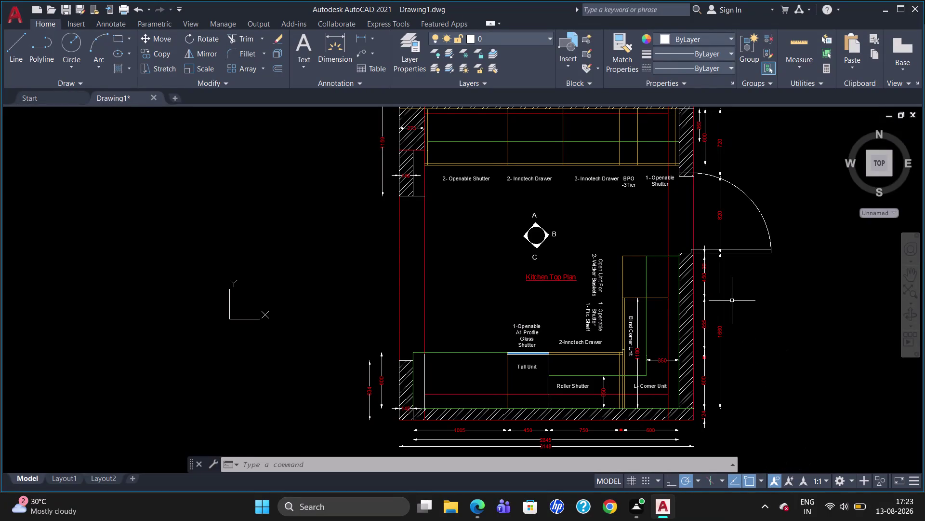
Scale the right-wall door swing up from its hinge so it overshoots the opening.
text(sc)
key(Return)
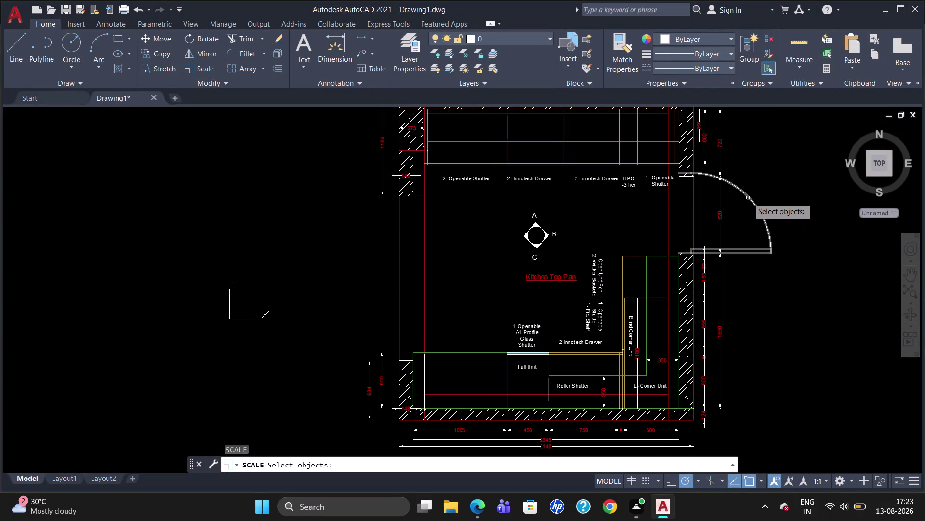
click(748, 197)
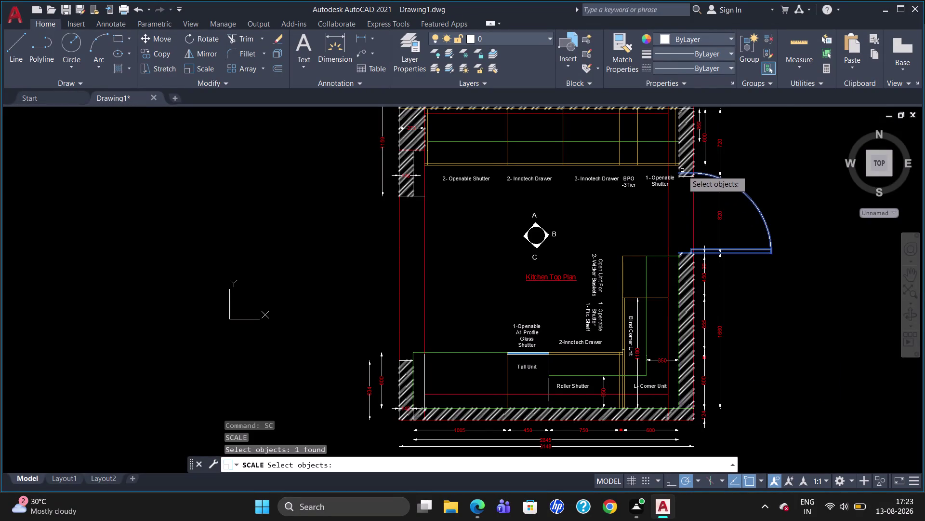
key(Return)
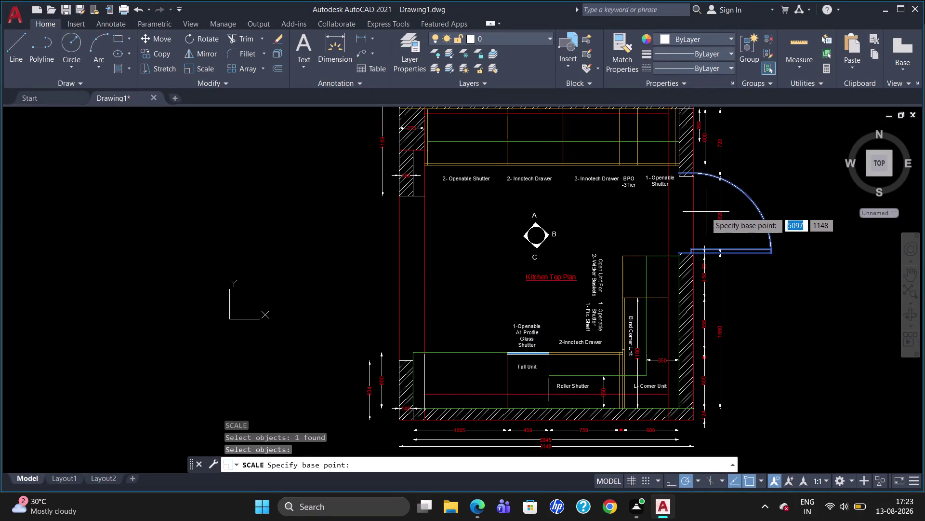
click(679, 173)
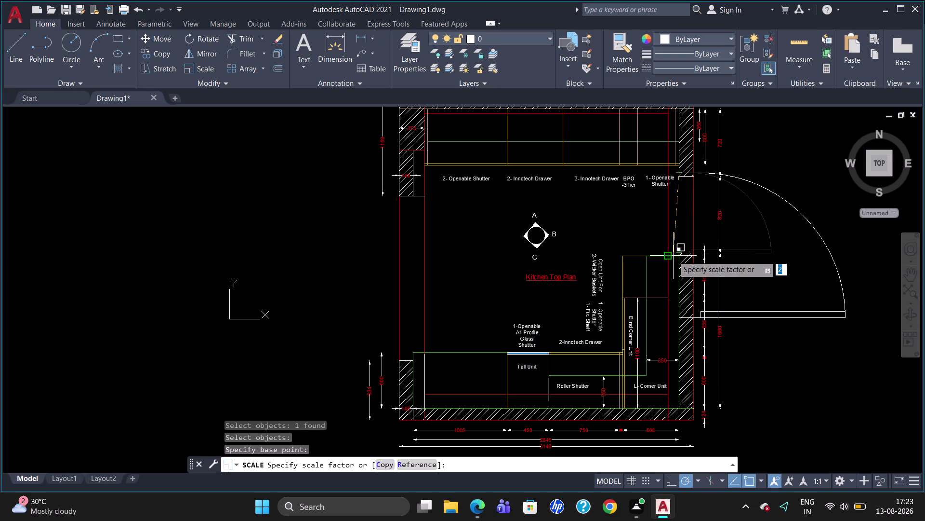
click(679, 251)
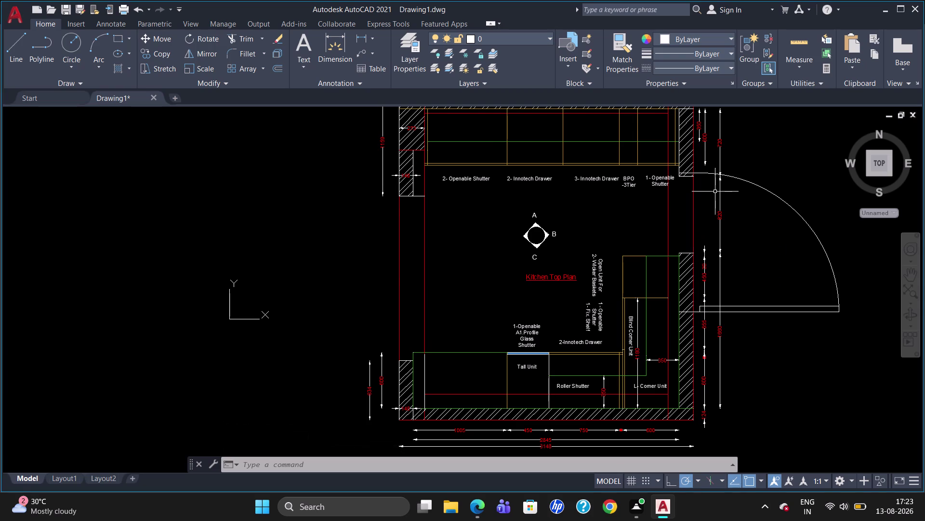
Rescale the door swing from its hinge by an 820 reference length to the opening.
text(sc)
key(Return)
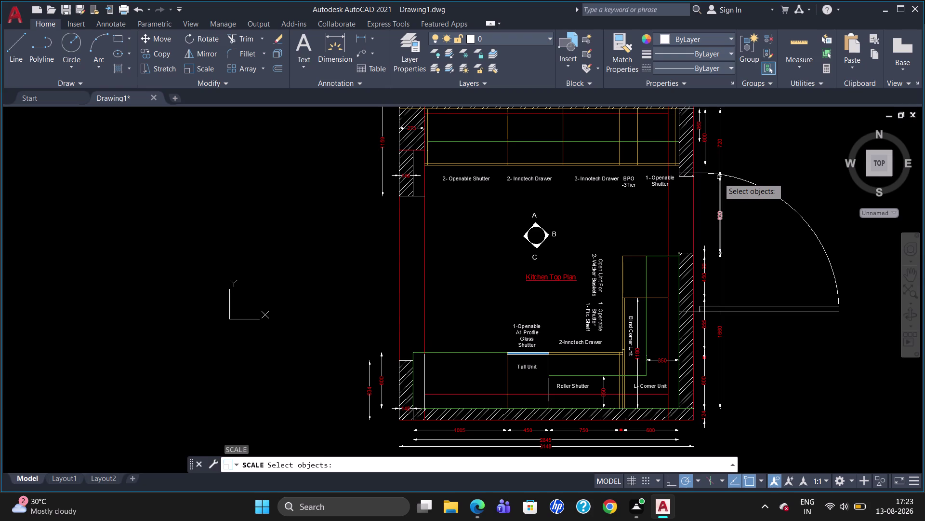
click(716, 174)
key(Return)
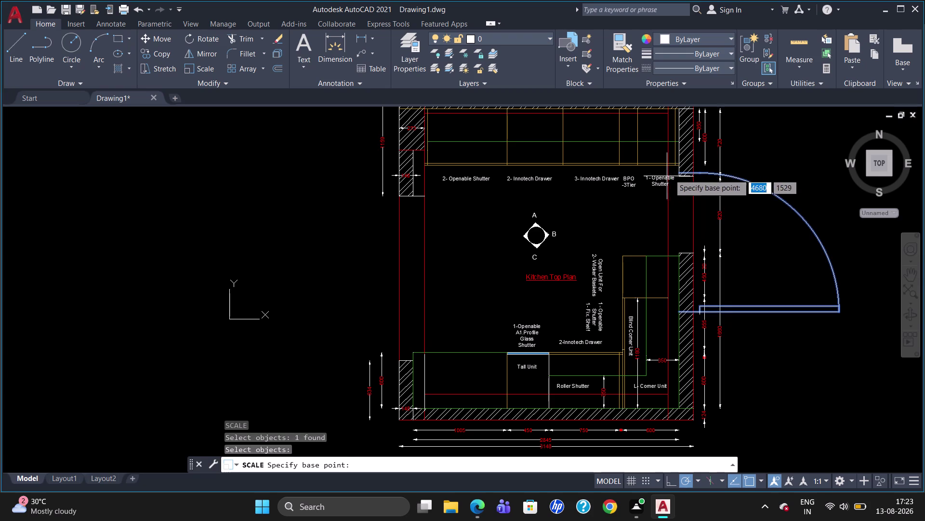
click(678, 171)
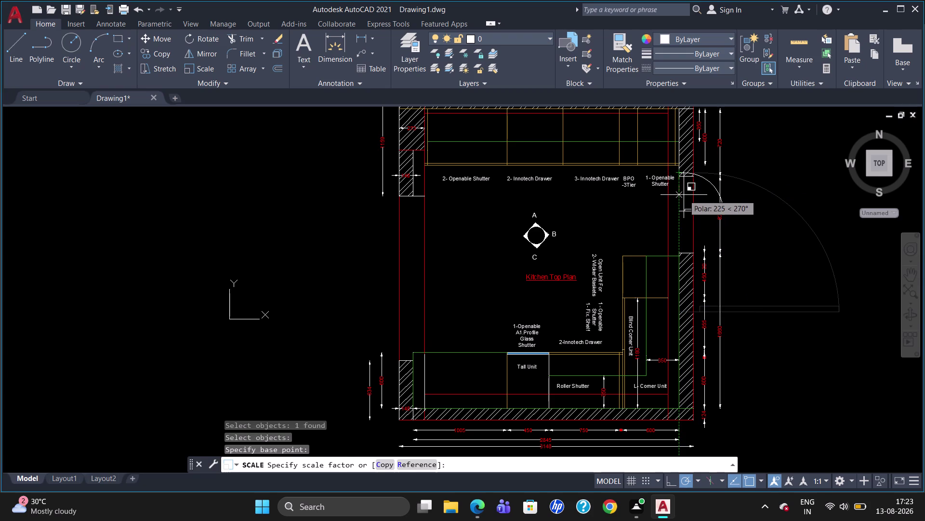
key(r)
key(Return)
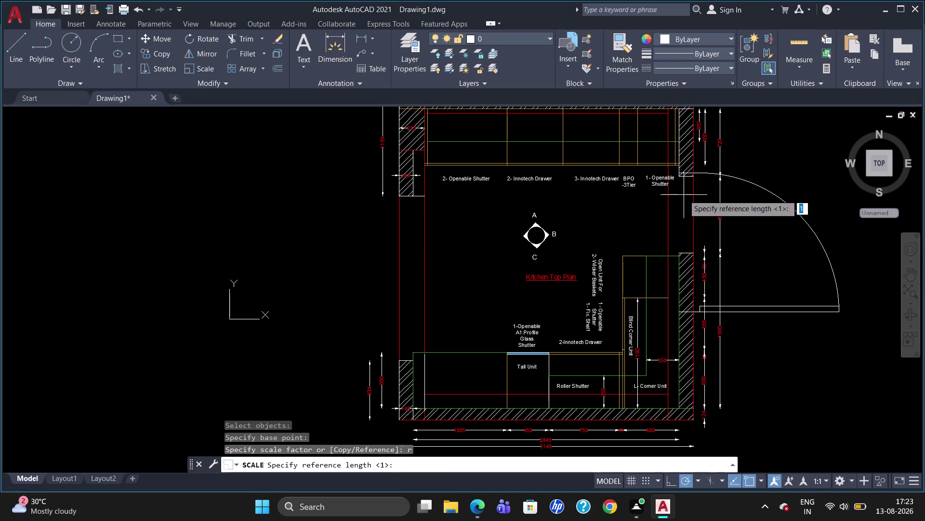
text(82)
text(0)
key(Return)
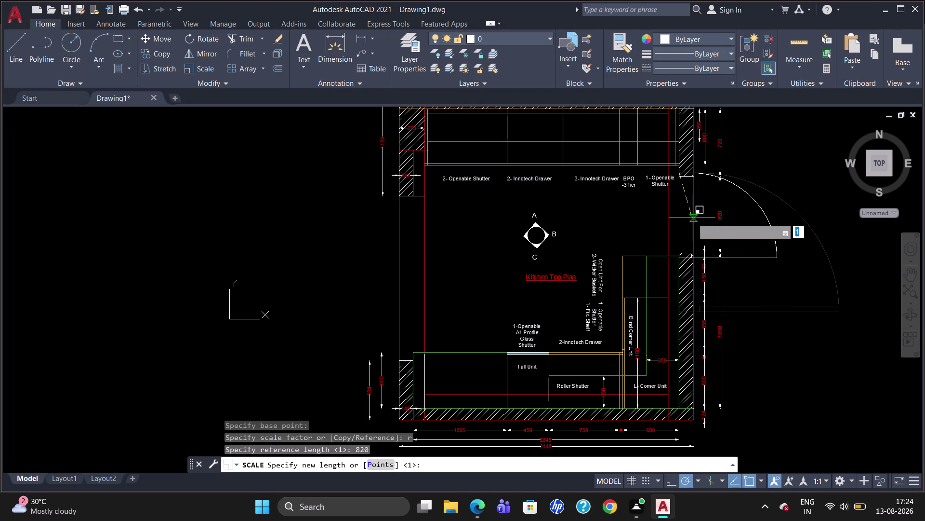
click(691, 215)
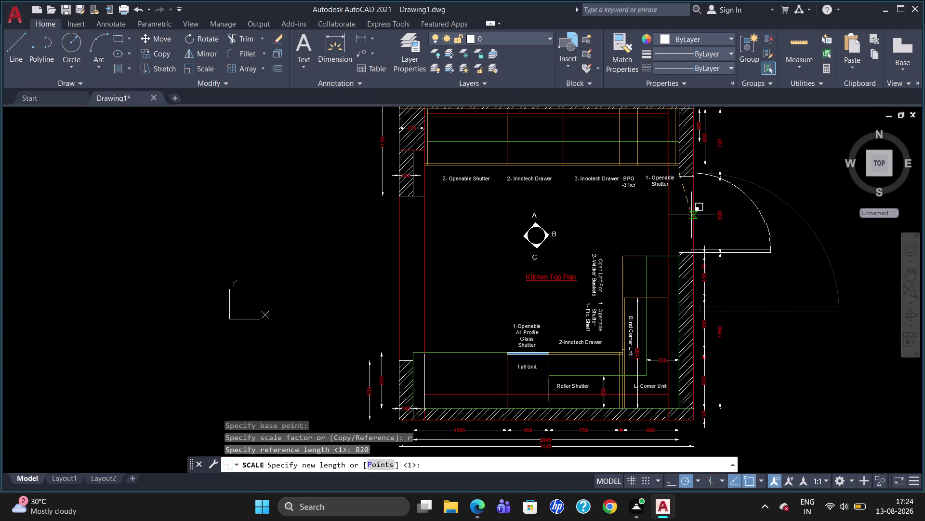
key(Escape)
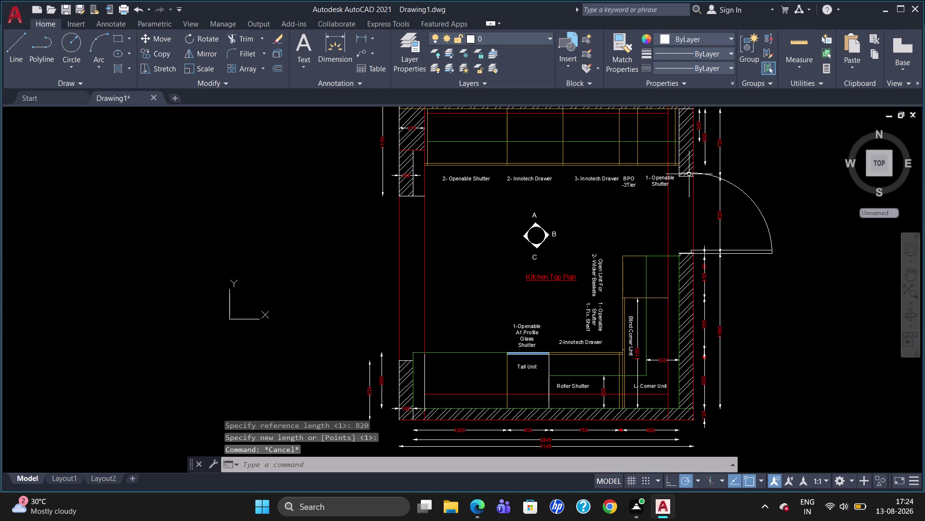
scroll(up, 3)
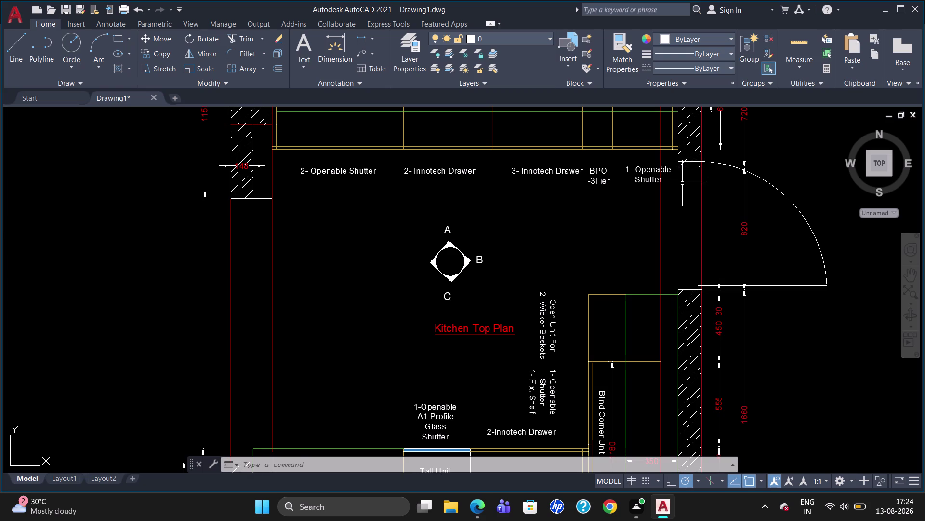
Add a 38 linear dimension at the door hinge on the wall edge.
scroll(up, 3)
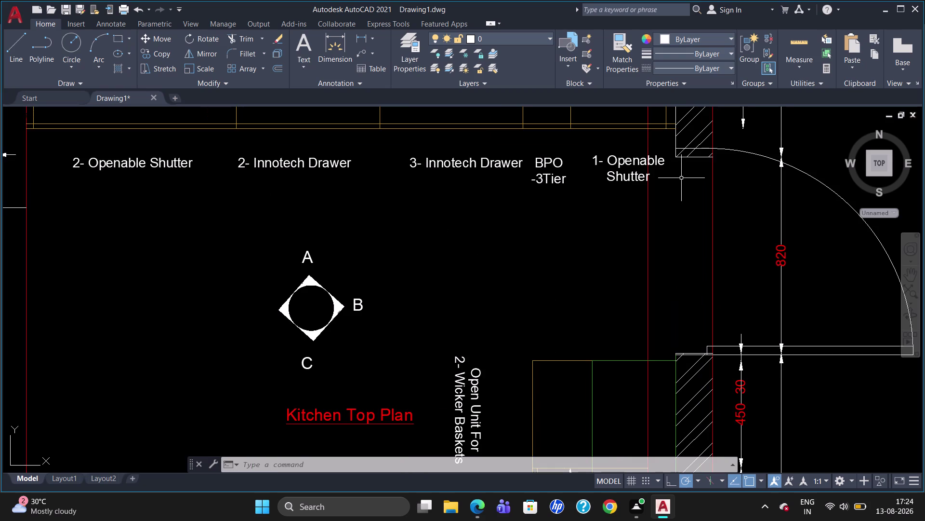
text(dli)
key(Return)
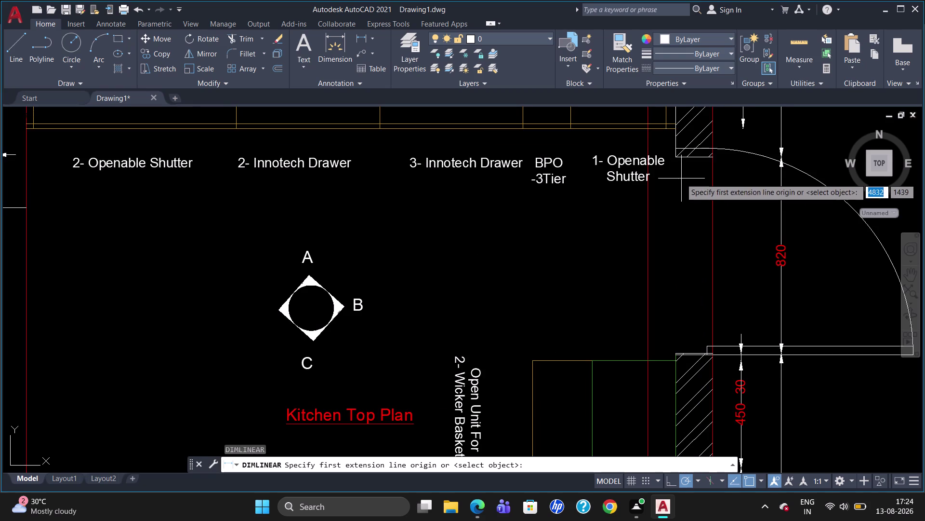
click(677, 147)
click(678, 157)
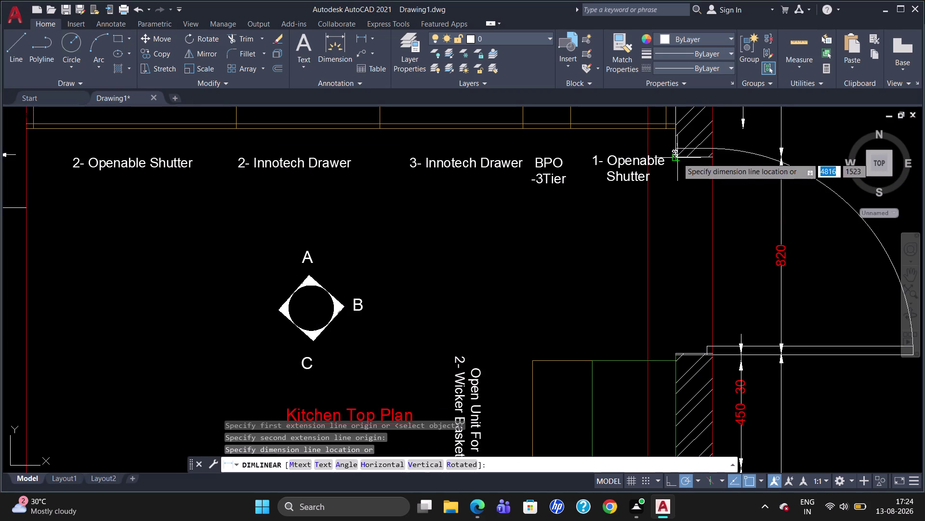
click(676, 158)
click(672, 156)
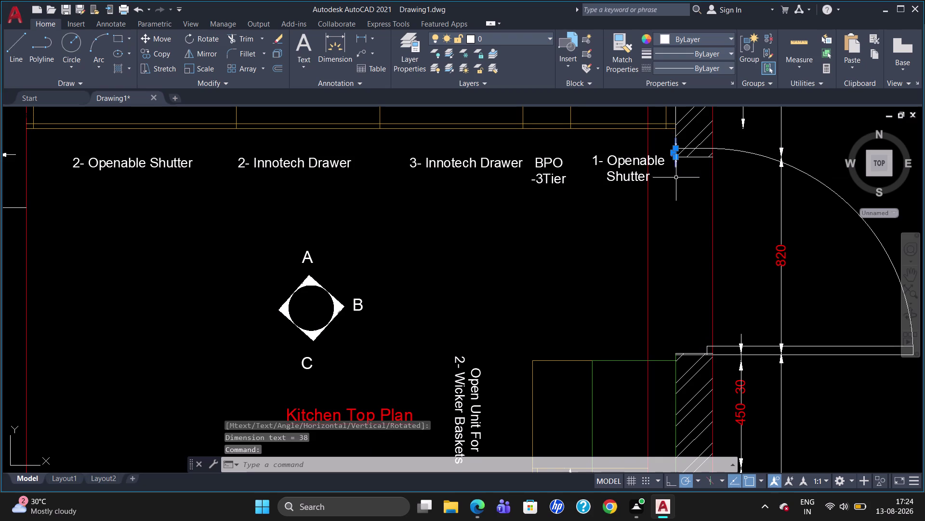
key(Delete)
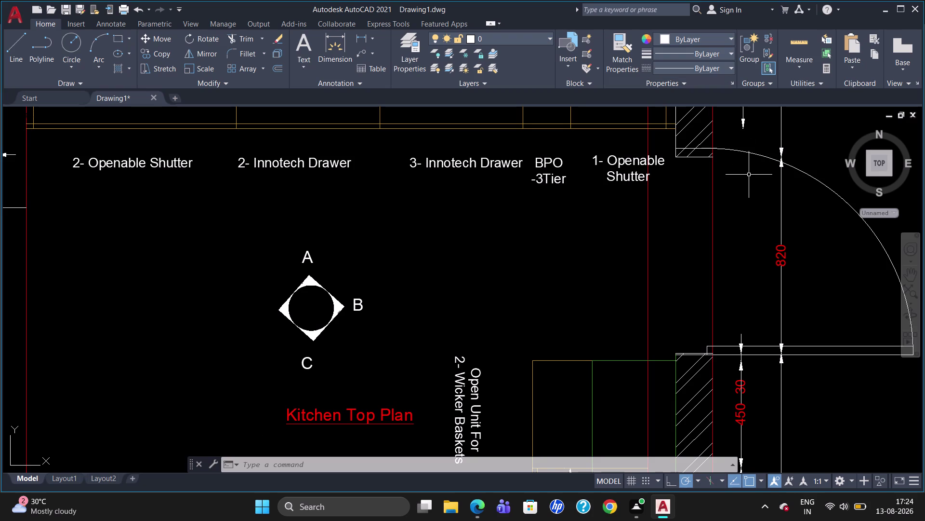
text(sc)
key(Return)
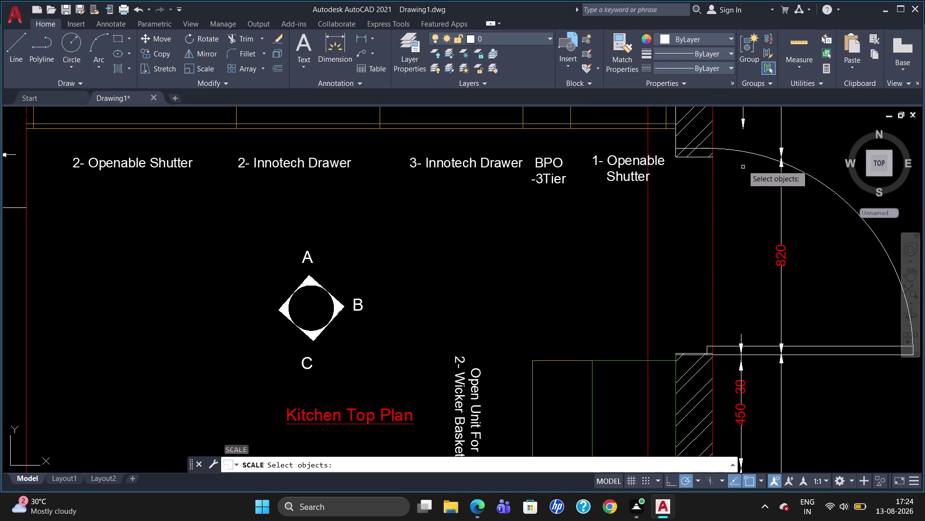
click(742, 149)
key(Return)
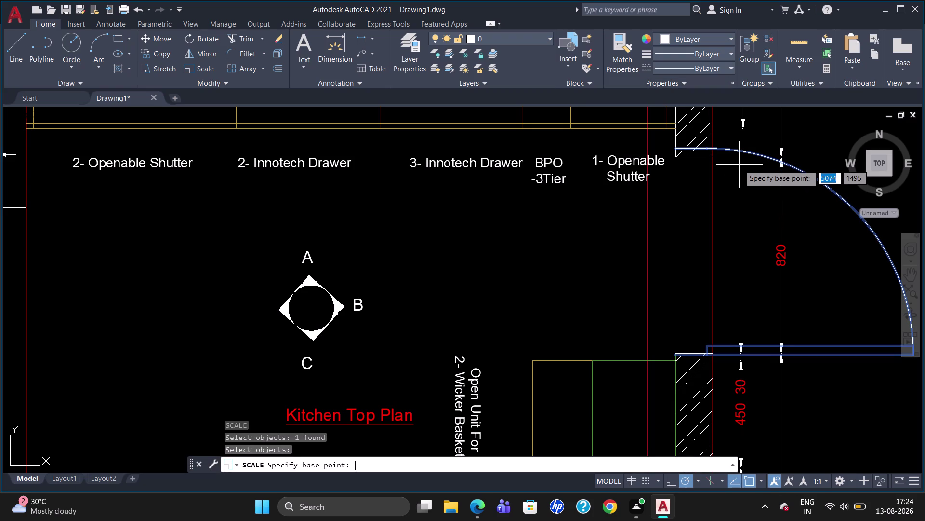
click(680, 147)
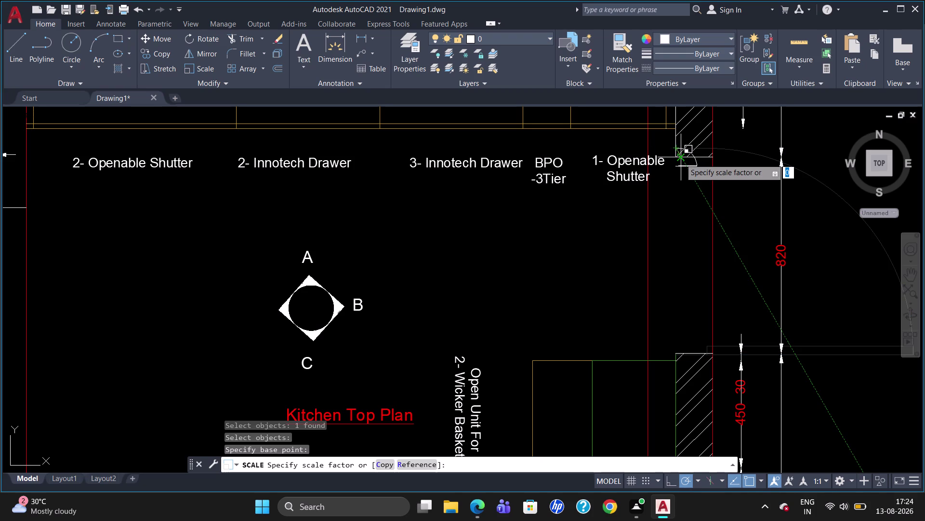
key(r)
key(Return)
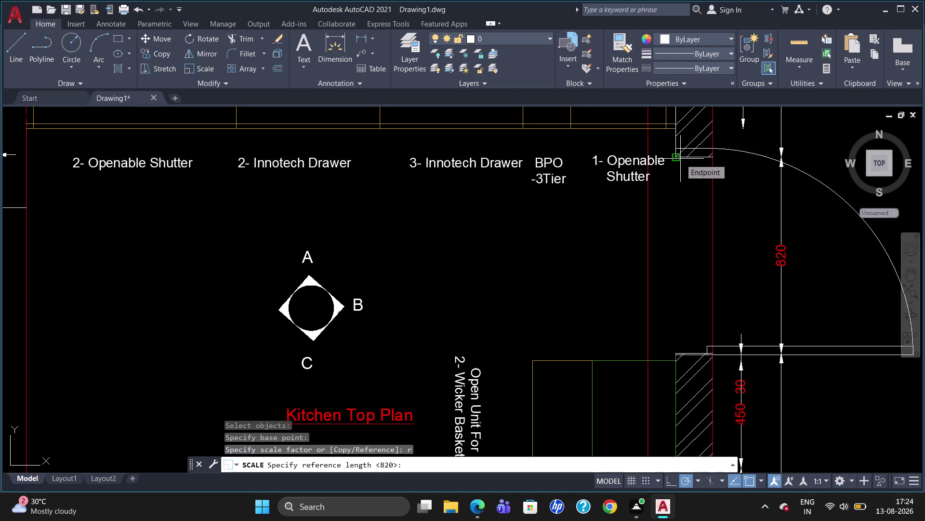
text(782)
key(Return)
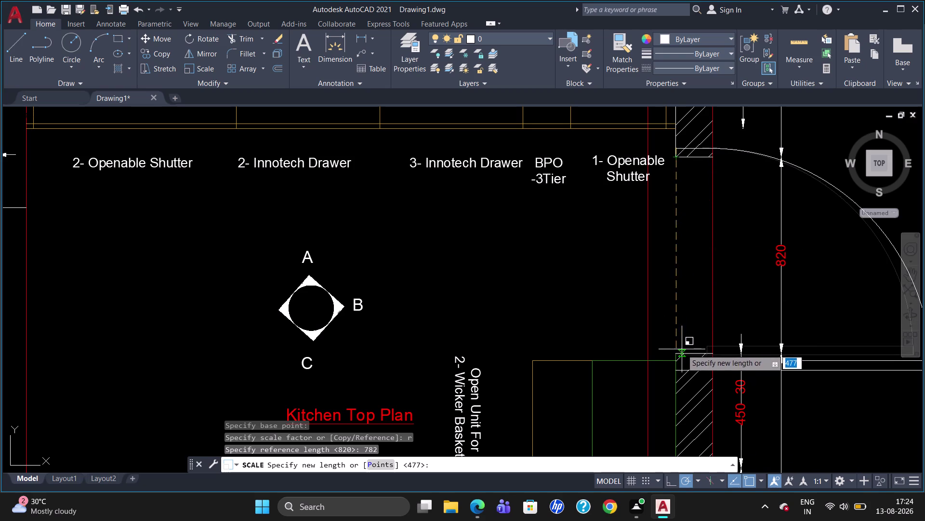
click(679, 333)
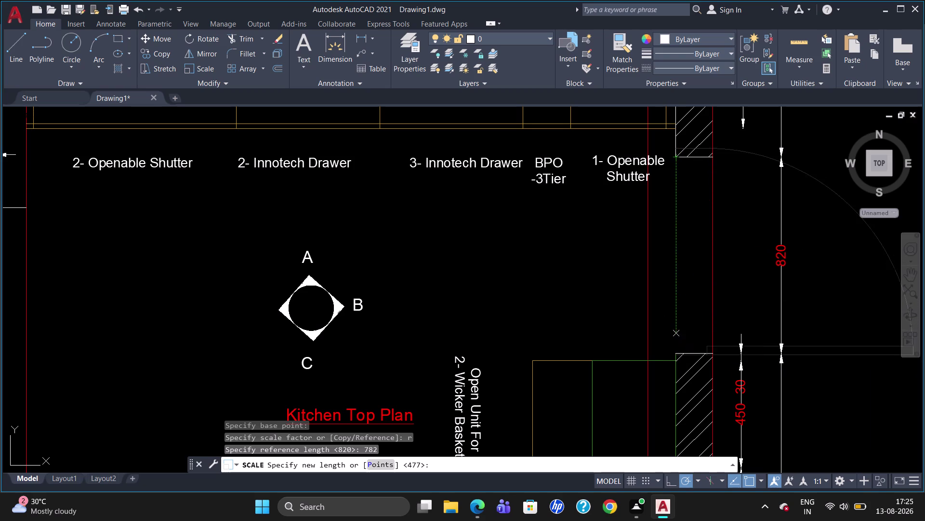
key(Escape)
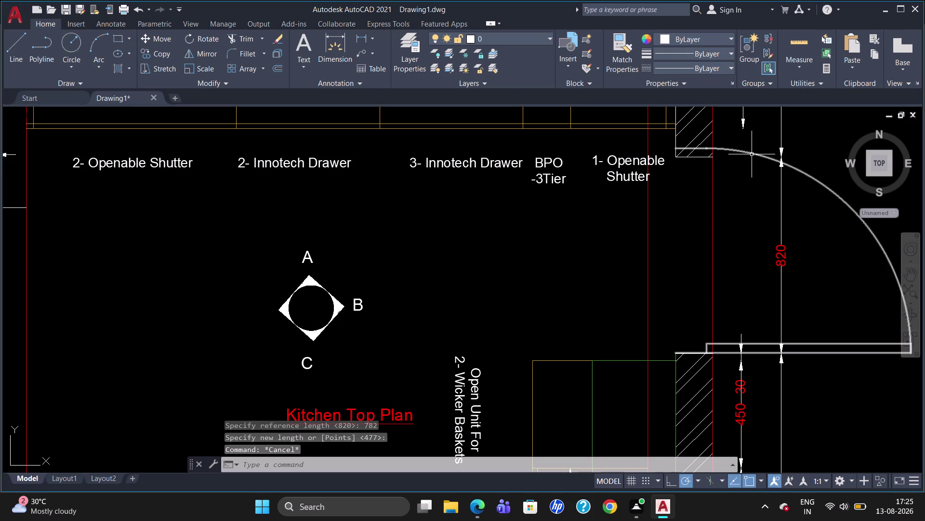
text(sc)
key(Return)
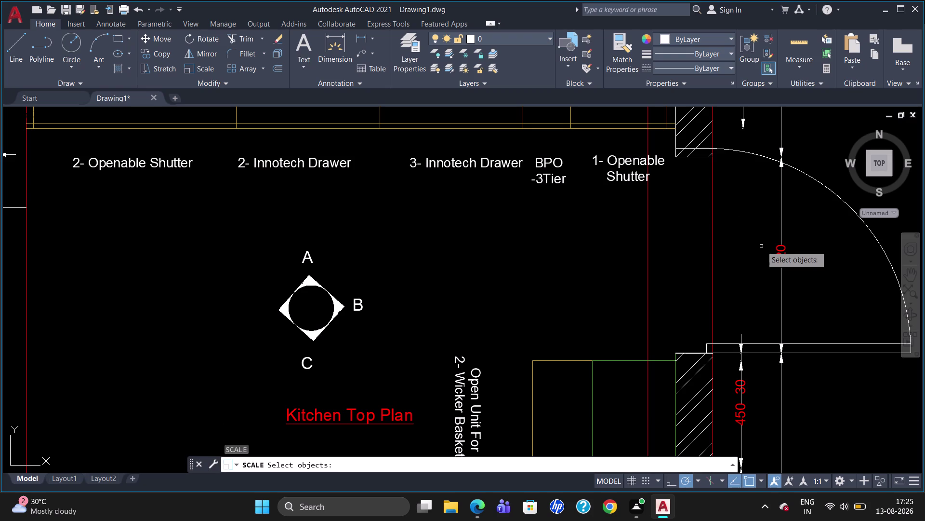
click(725, 147)
click(724, 149)
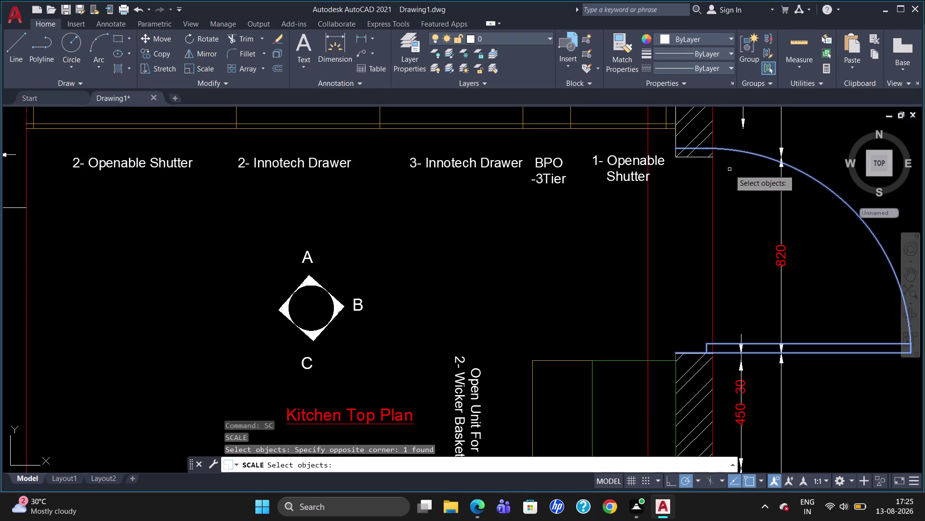
key(Return)
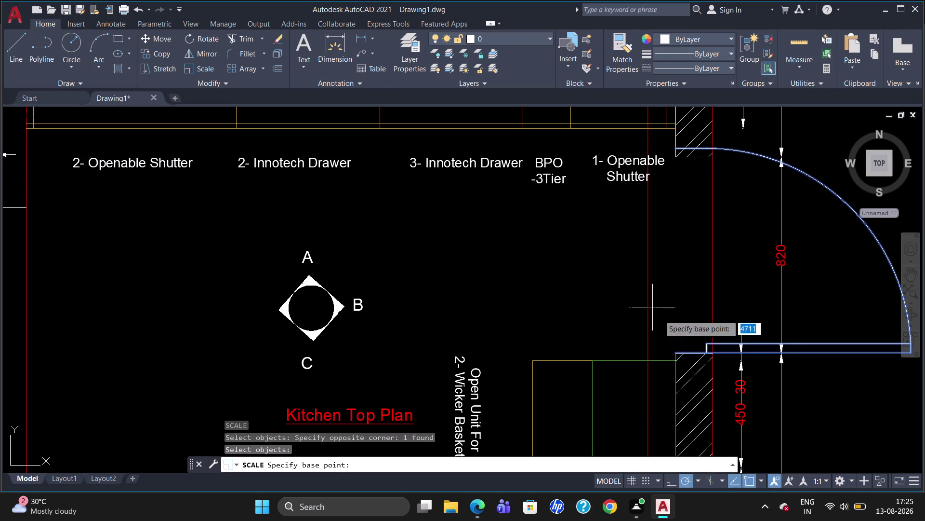
click(678, 352)
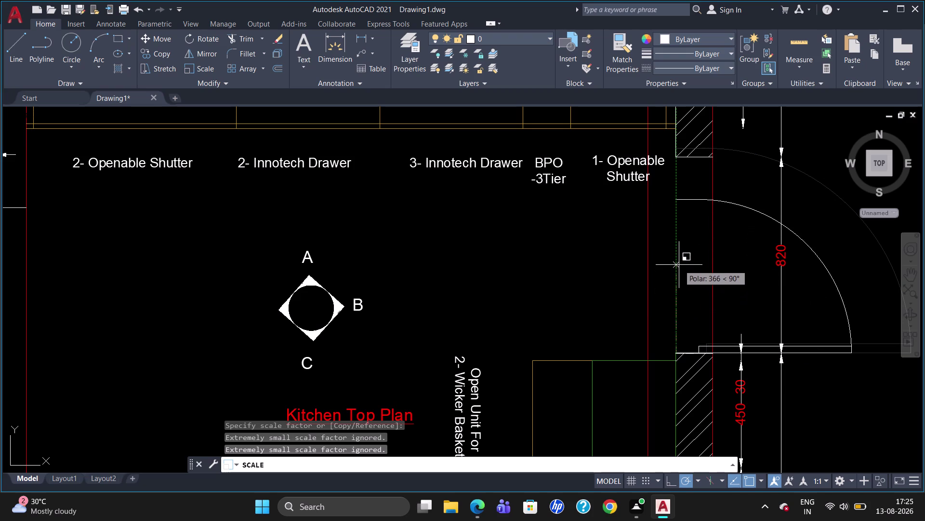
click(671, 241)
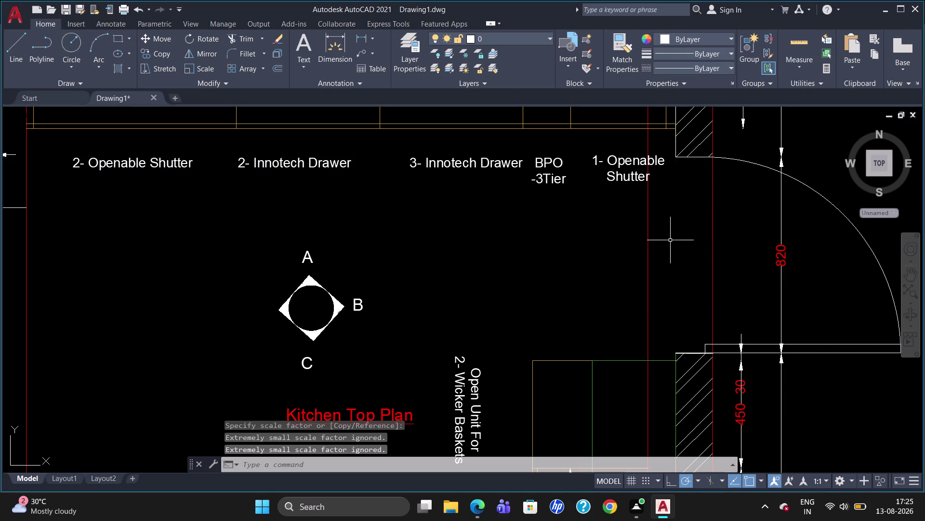
key(Escape)
scroll(down, 3)
scroll(up, 3)
scroll(down, 3)
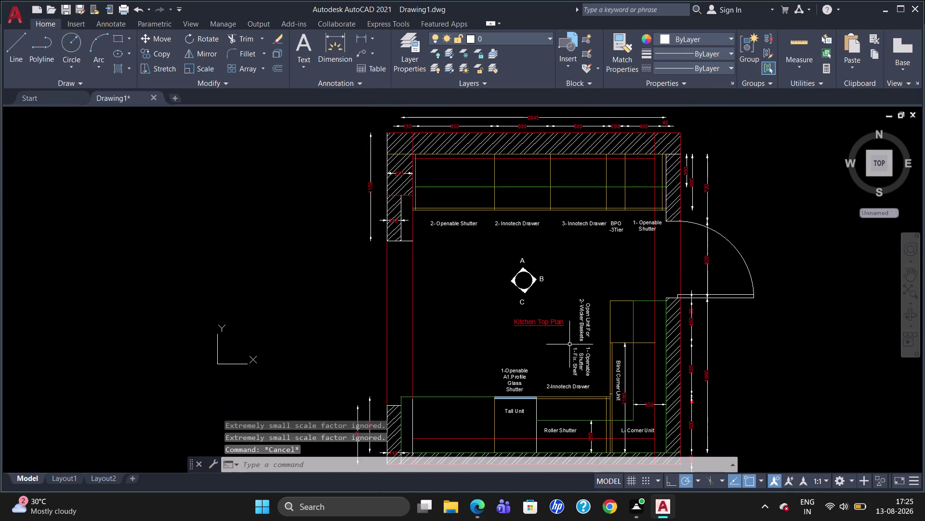
scroll(up, 3)
scroll(down, 3)
scroll(down, 3)
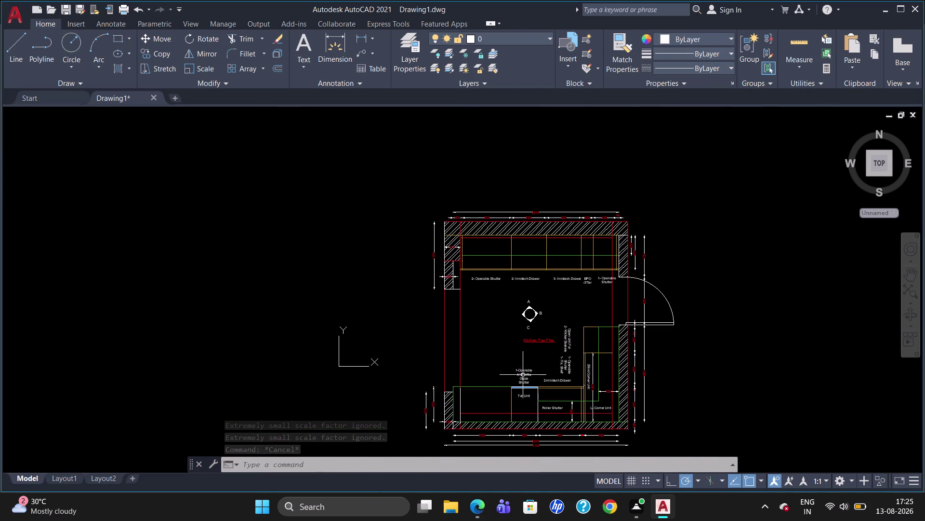
scroll(up, 3)
scroll(down, 3)
scroll(up, 3)
scroll(down, 3)
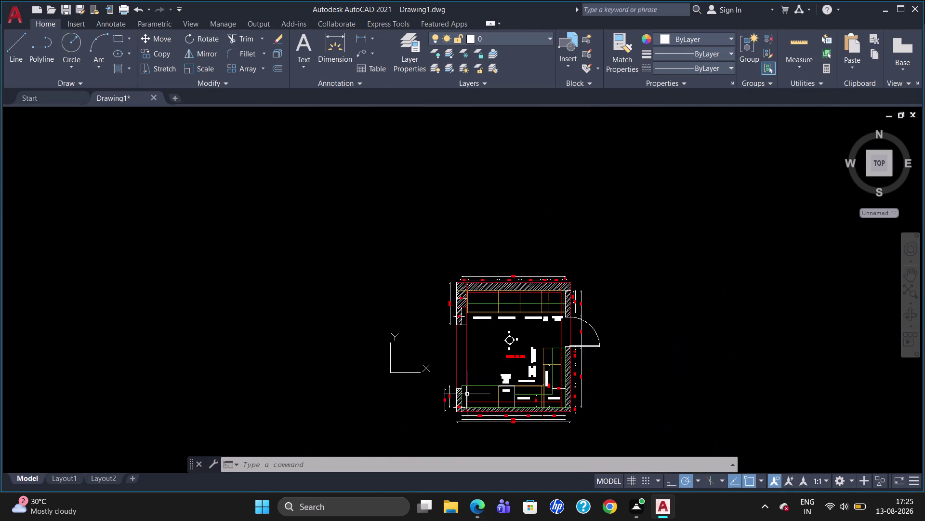
scroll(up, 3)
scroll(down, 3)
scroll(up, 3)
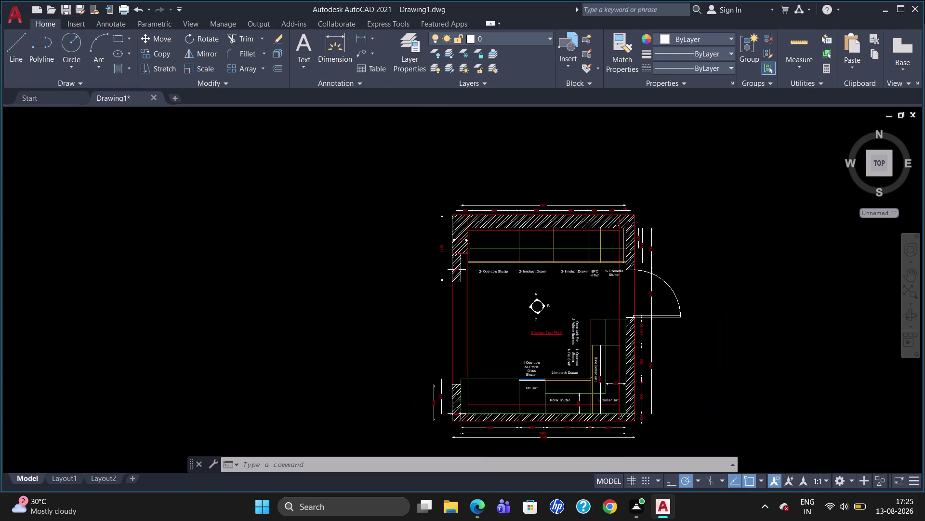
scroll(down, 3)
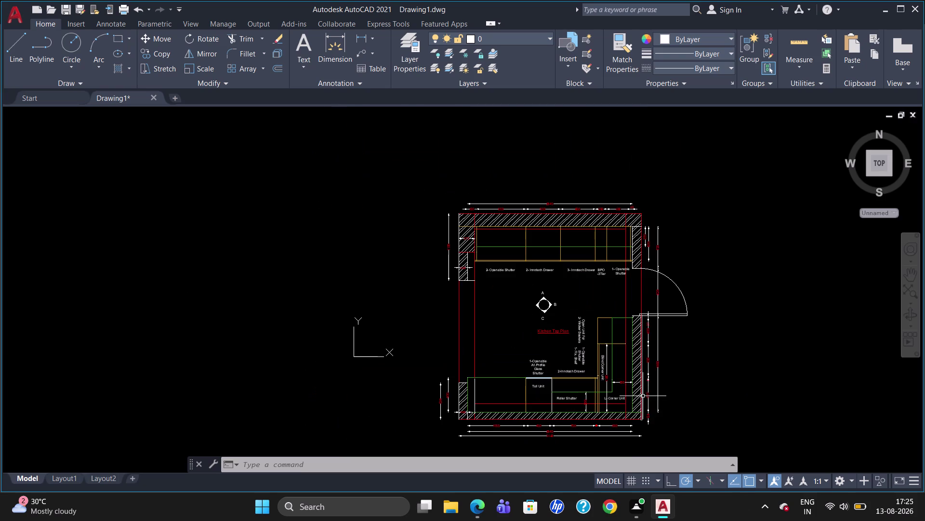
scroll(up, 3)
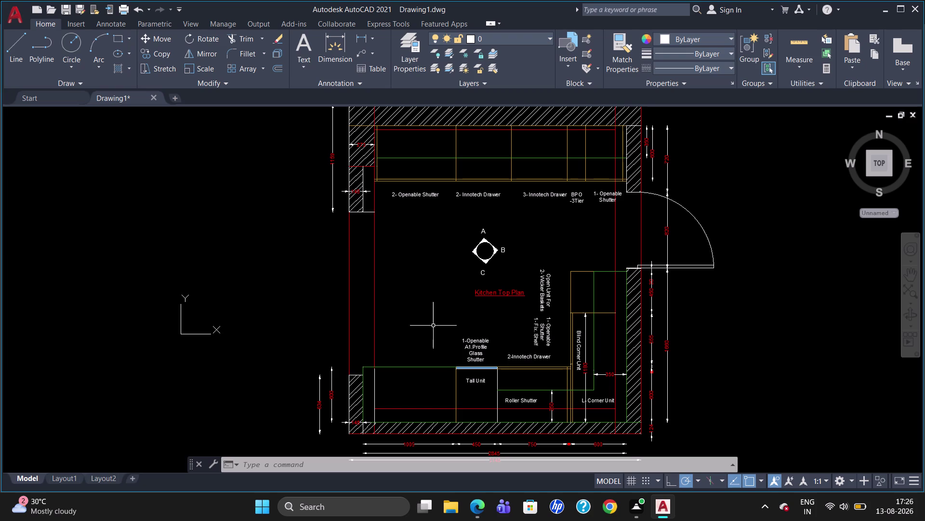
click(375, 393)
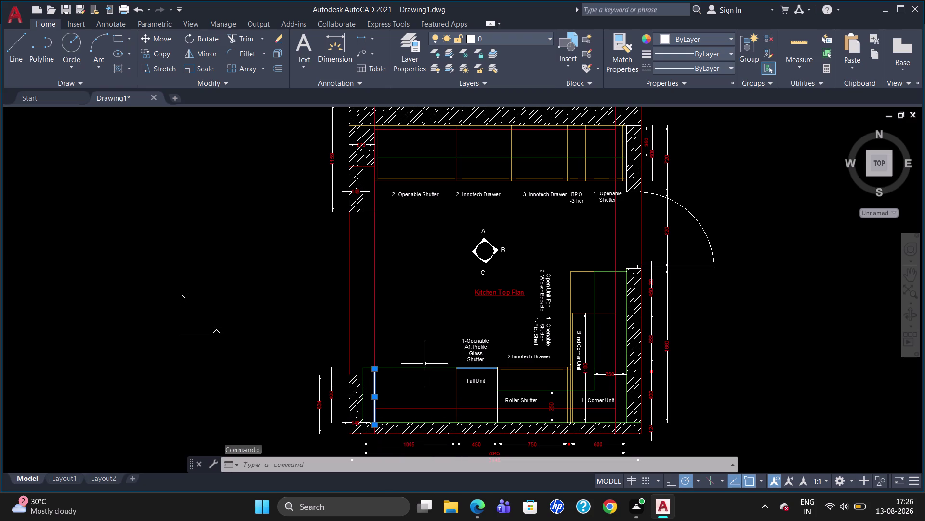
Move the short lower-left vertical line onto the 'wall' layer.
click(512, 37)
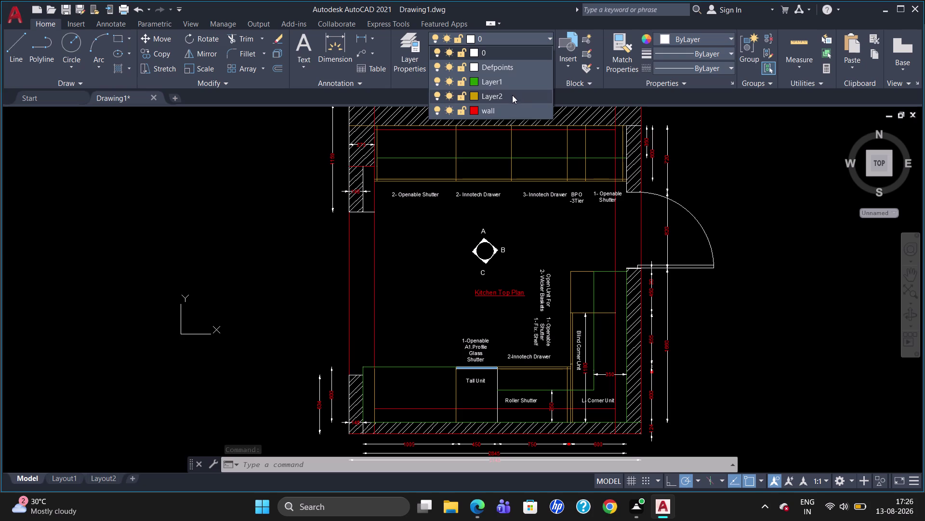
click(512, 108)
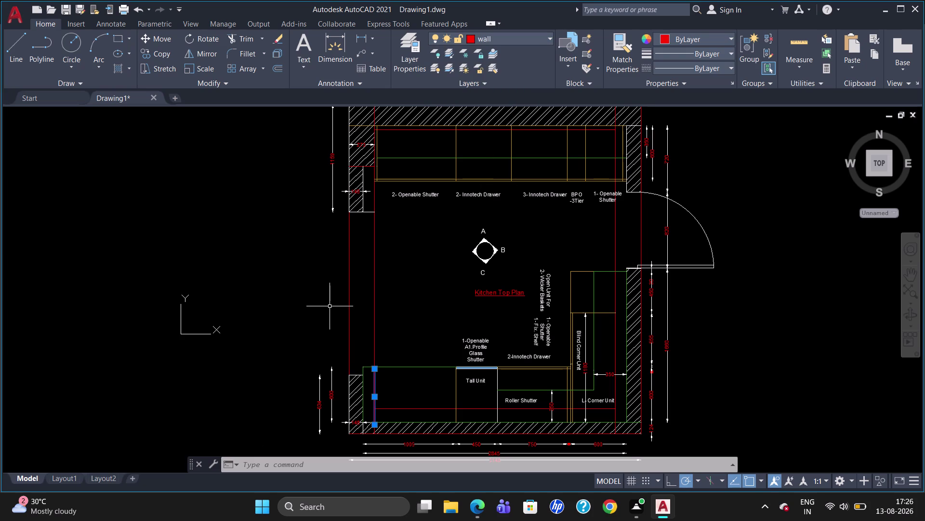
key(Escape)
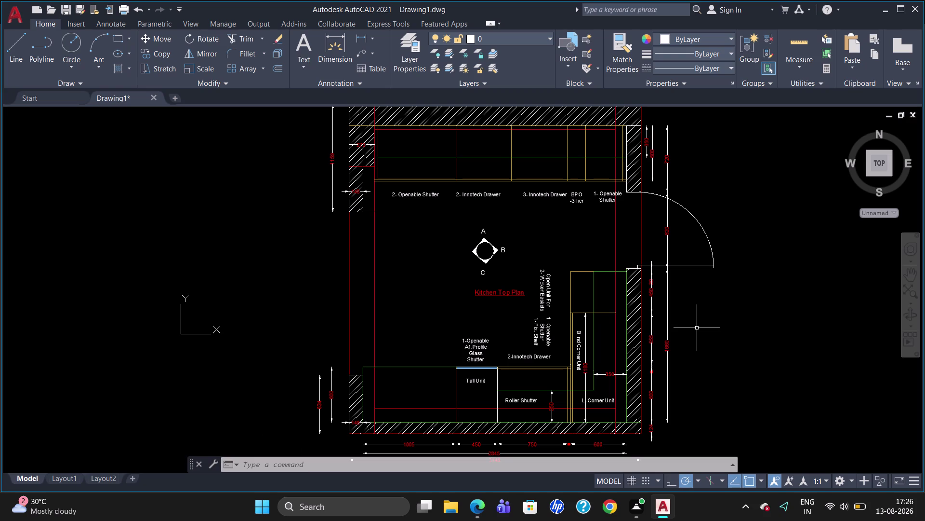
scroll(down, 3)
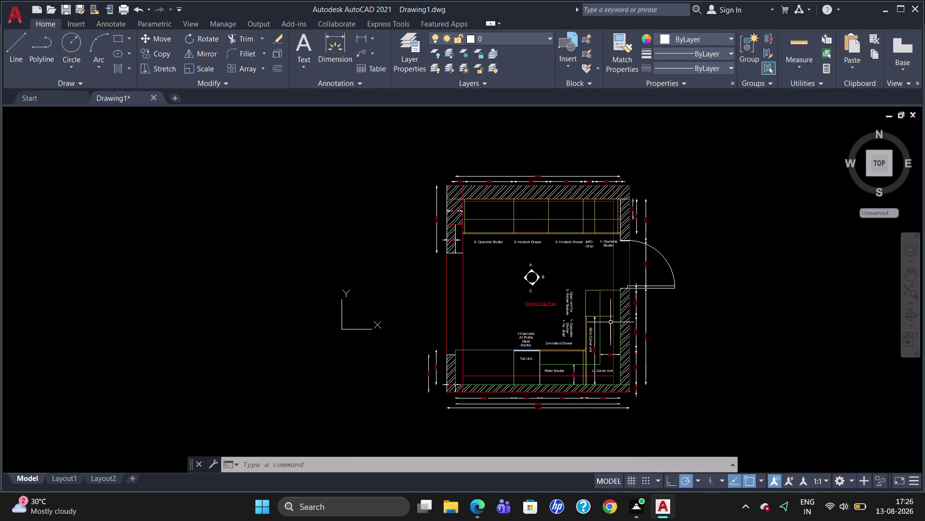
scroll(up, 3)
scroll(down, 3)
scroll(up, 3)
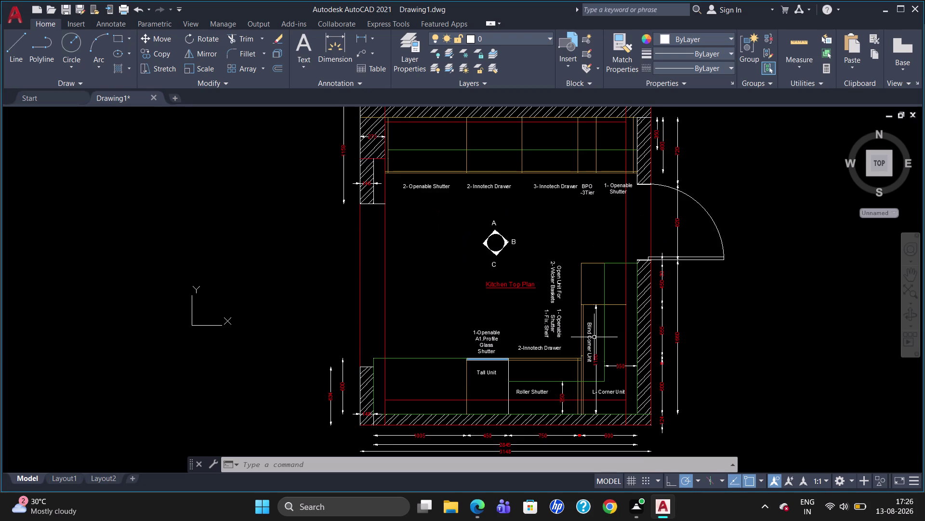
scroll(down, 3)
scroll(up, 3)
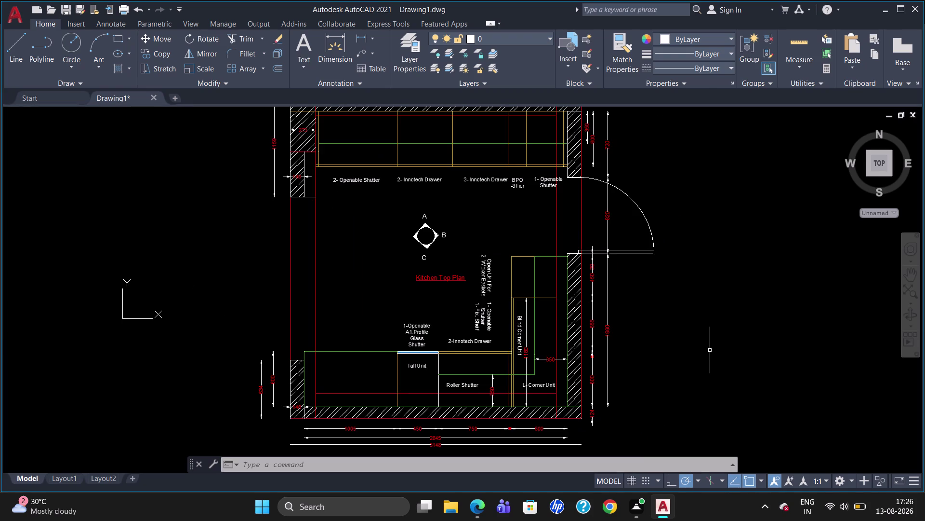
scroll(down, 3)
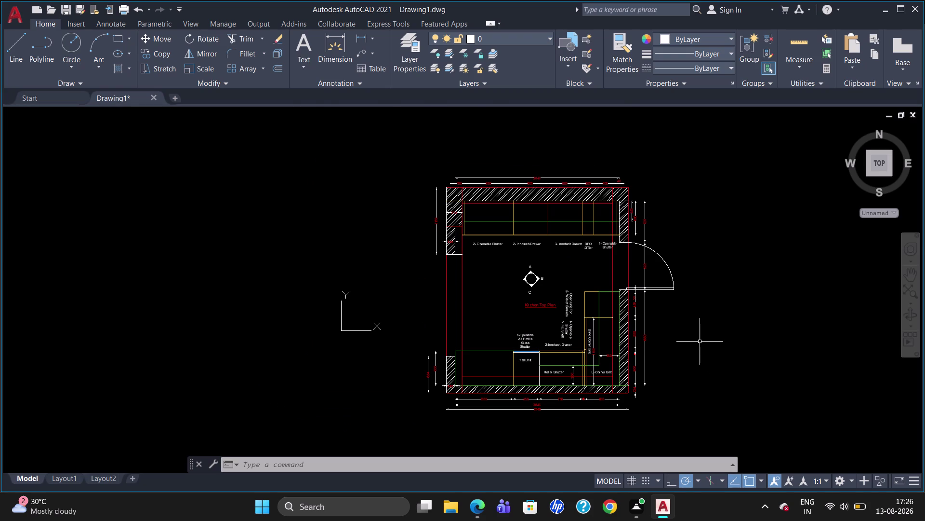
scroll(up, 3)
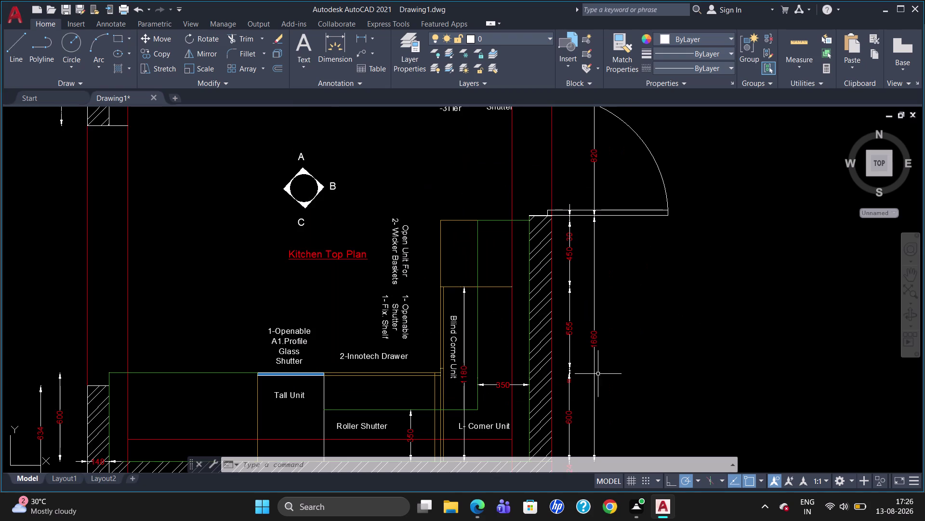
scroll(up, 3)
scroll(up, 3)
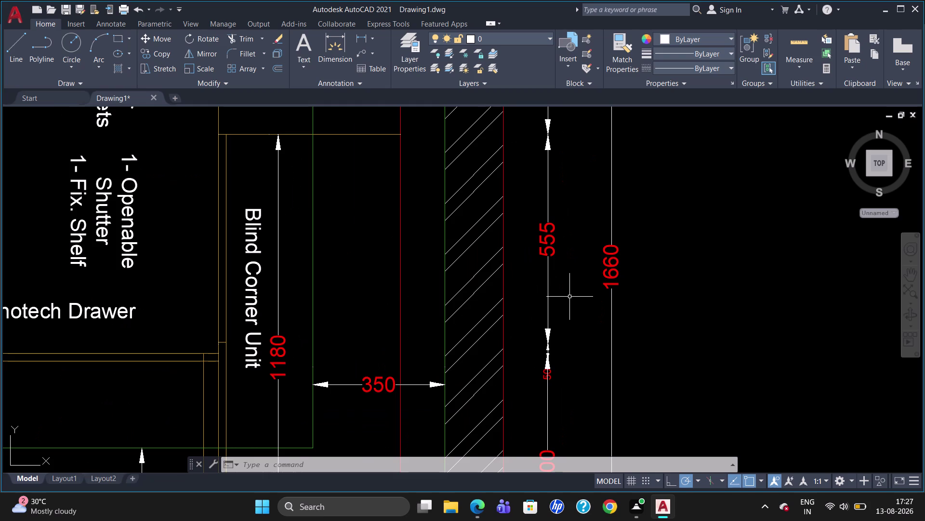
double_click(546, 240)
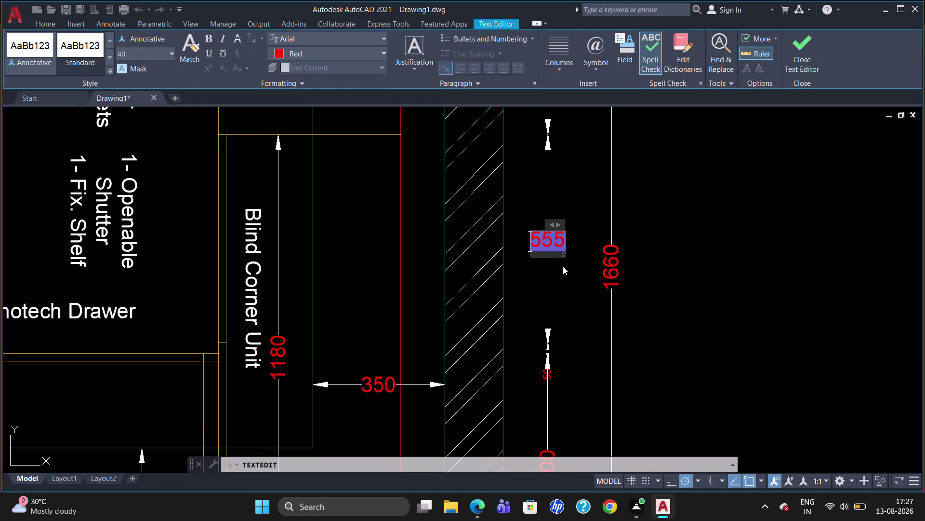
Change the right-wall dimension text from 555 to 530 and keep the changes.
key(Right)
key(Right)
key(Right)
key(BackSpace)
key(BackSpace)
text(5)
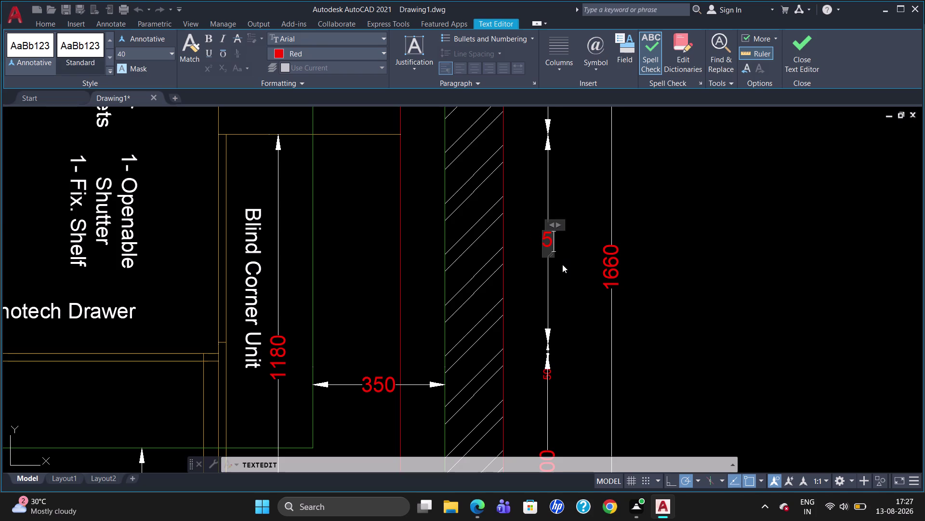
text(3)
key(0)
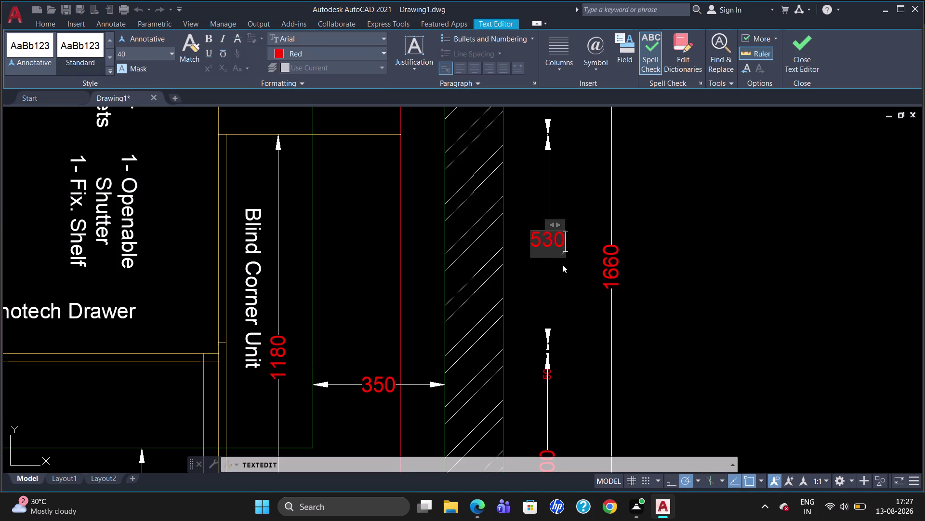
key(Escape)
click(481, 249)
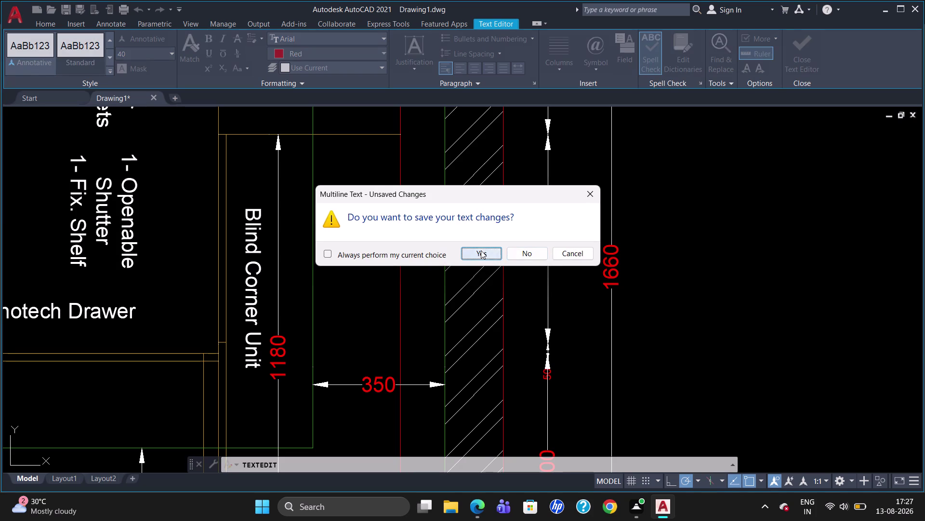
scroll(down, 3)
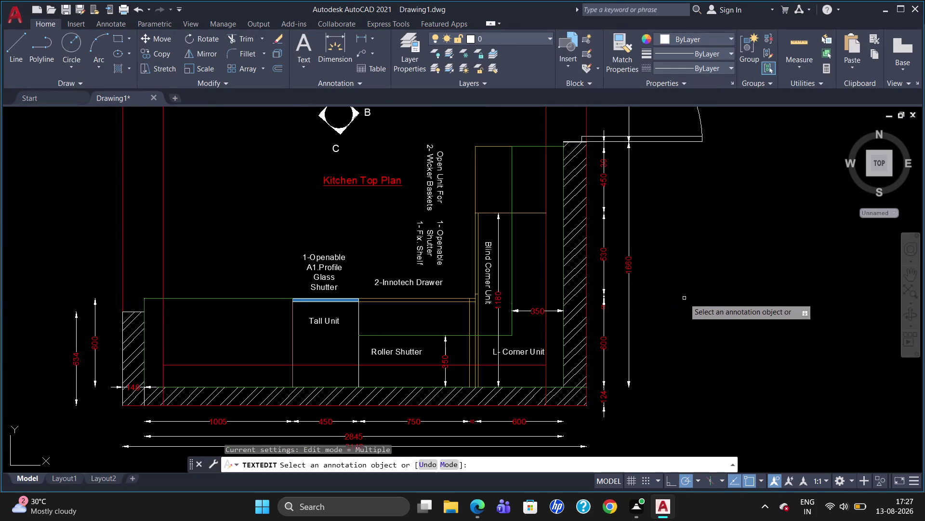
key(Escape)
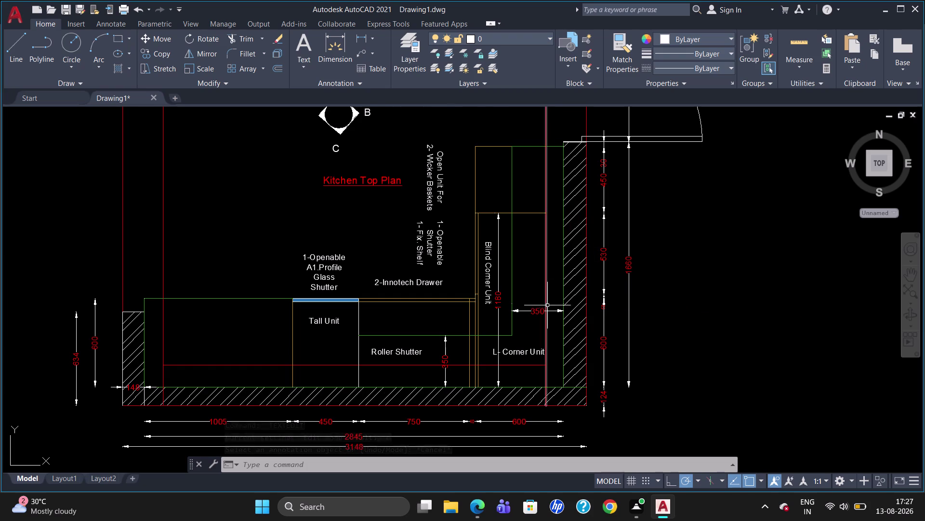
Zoom the view of the corrected kitchen plan out and back in.
scroll(down, 3)
scroll(up, 3)
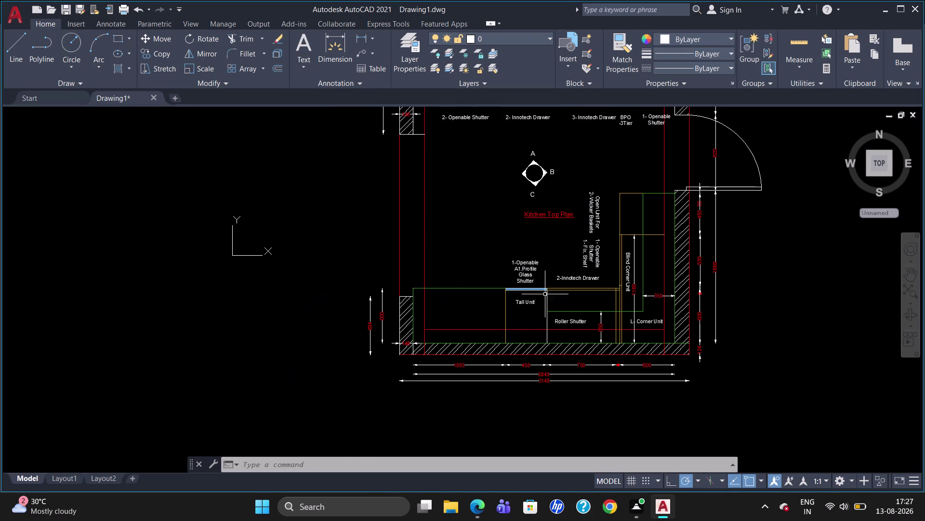